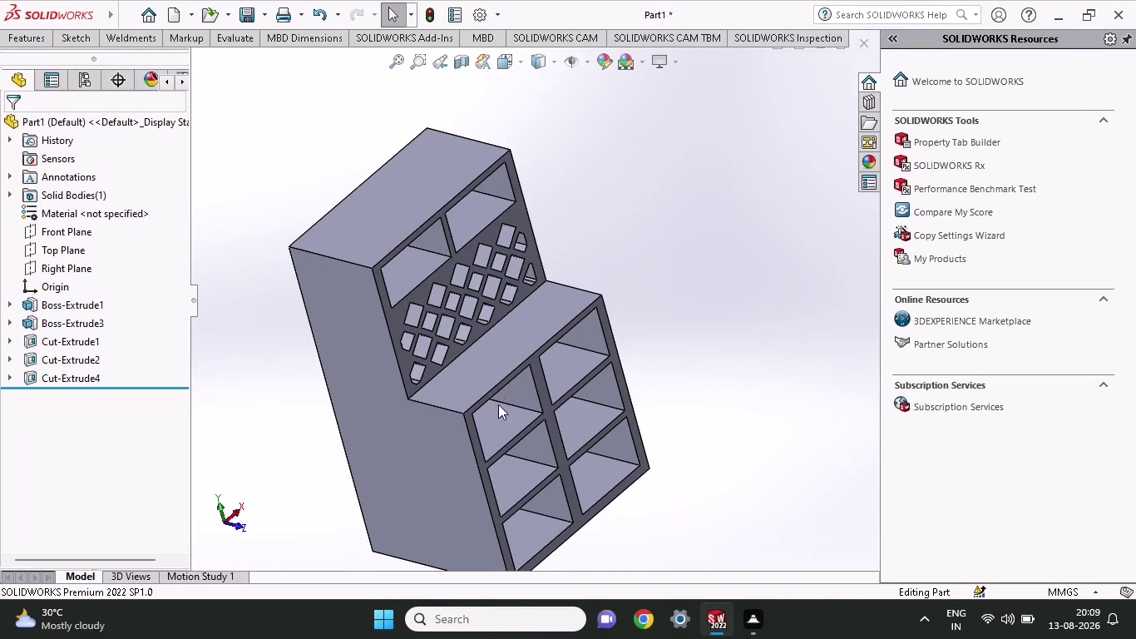
Zoom in and orbit the cabinet toward its front, showing compartments, diamond lattice and six cubbies.
scroll(up, 3)
middle_drag(540, 299, 524, 325)
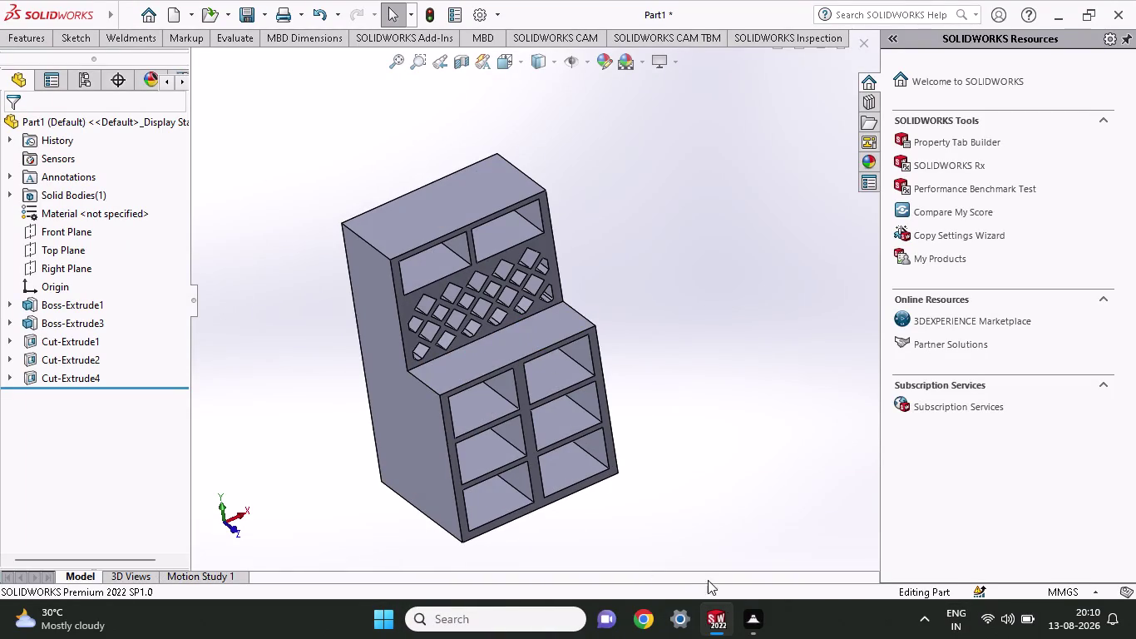